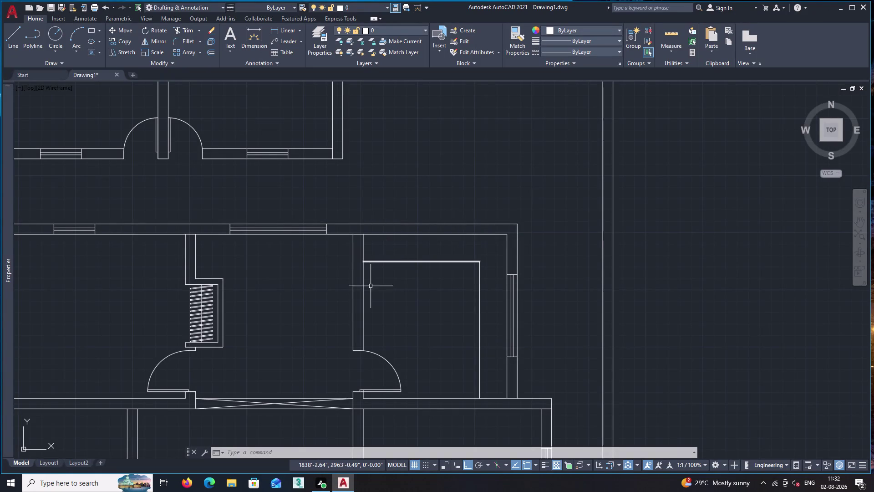
Pan and zoom around the house floor plan to survey its rooms.
scroll(down, 3)
middle_drag(427, 307, 477, 272)
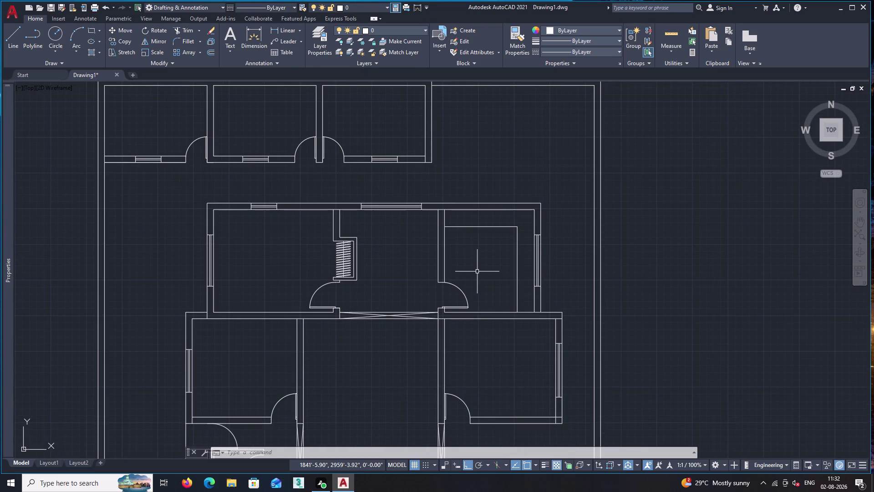
scroll(down, 3)
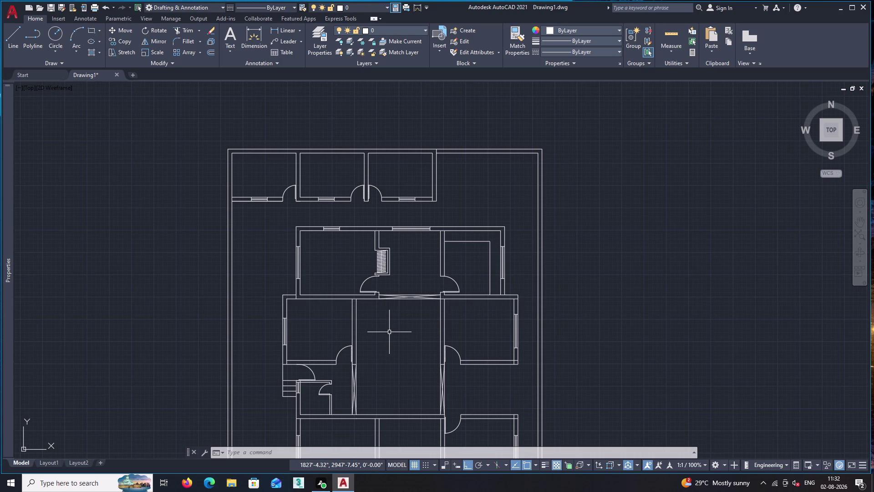
scroll(down, 3)
middle_drag(411, 383, 409, 264)
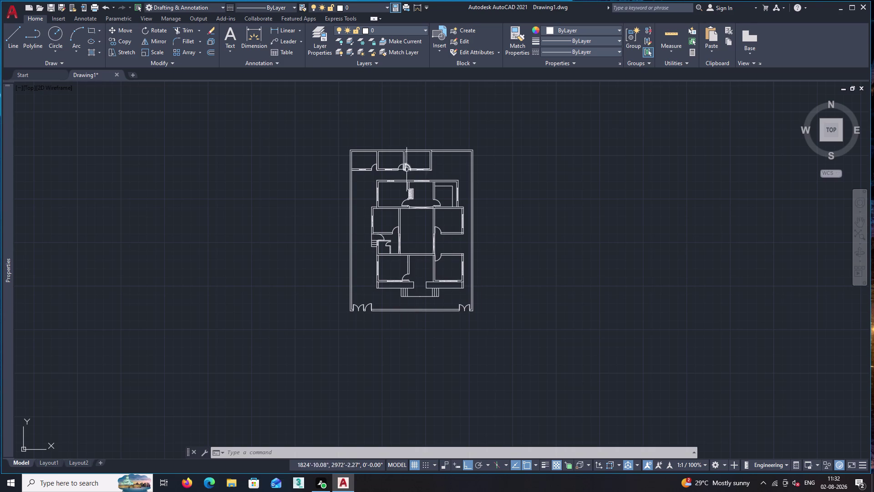
scroll(up, 3)
scroll(up, 3)
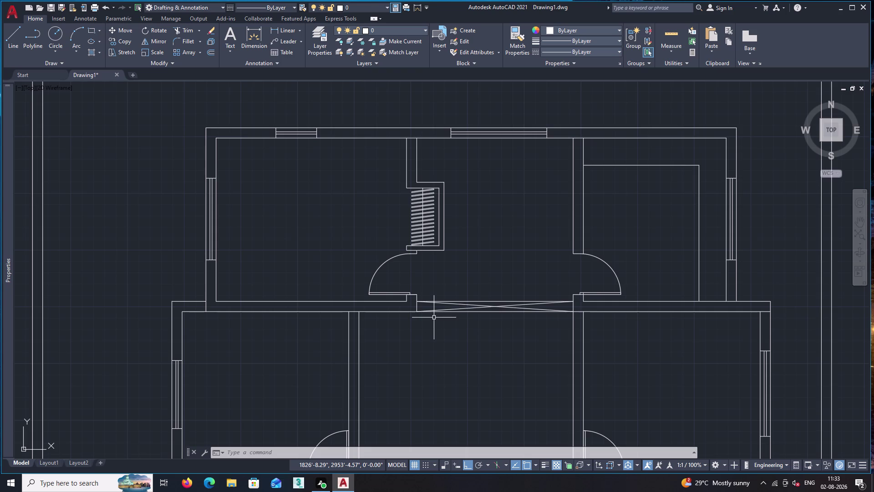
scroll(up, 3)
middle_drag(390, 338, 630, 205)
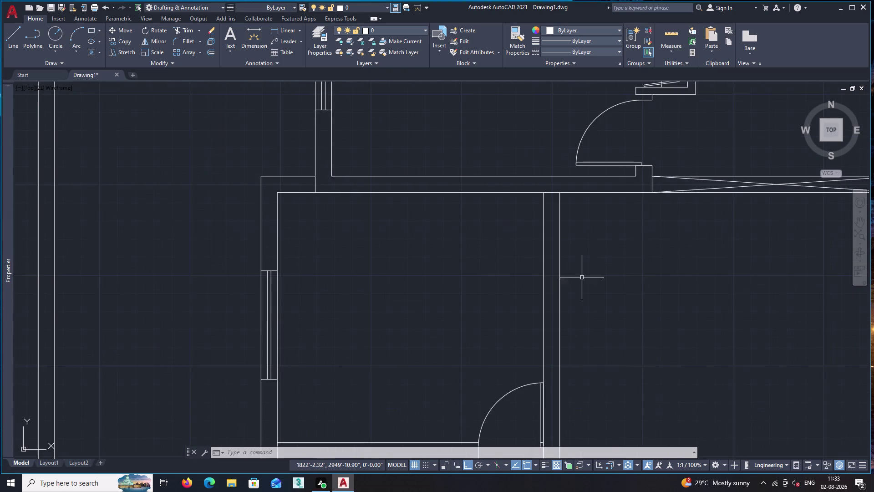
middle_drag(560, 306, 592, 258)
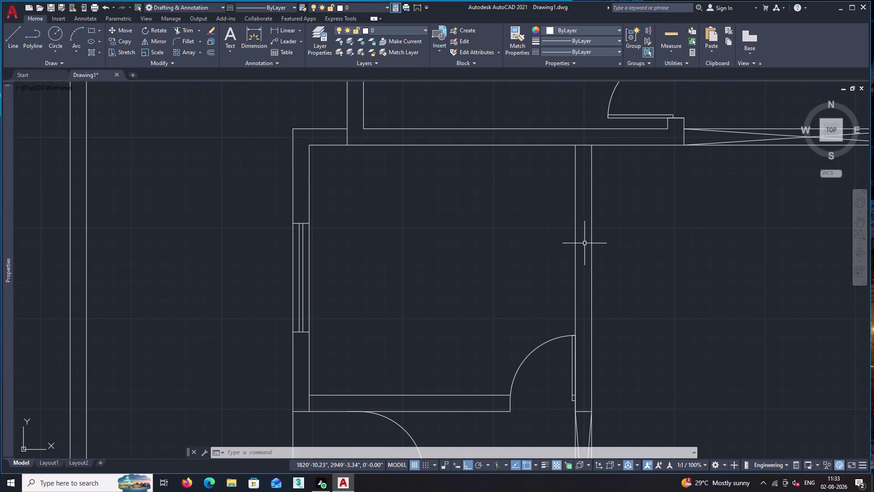
scroll(down, 3)
scroll(down, 3)
middle_drag(642, 234, 510, 327)
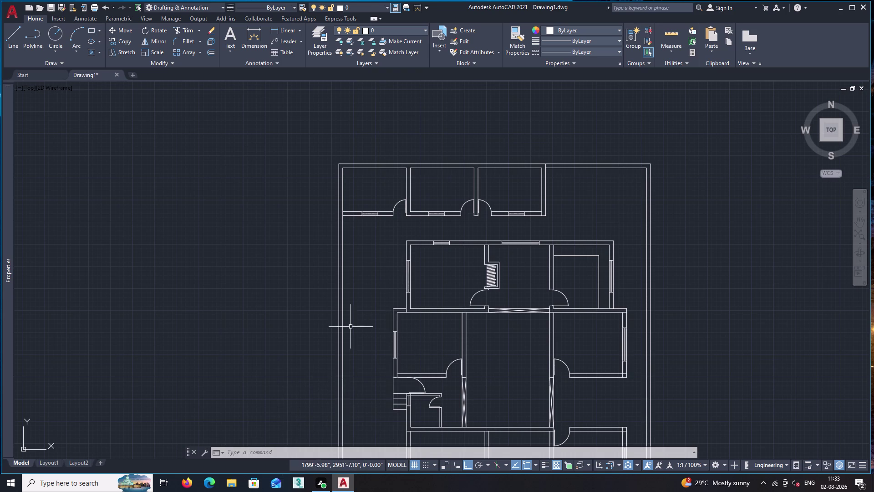
scroll(down, 3)
middle_drag(492, 328, 468, 306)
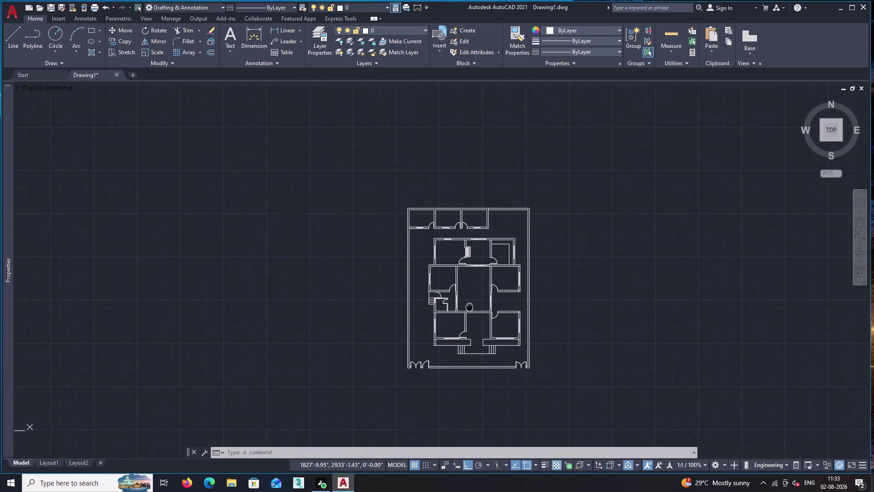
middle_drag(468, 305, 465, 303)
scroll(up, 3)
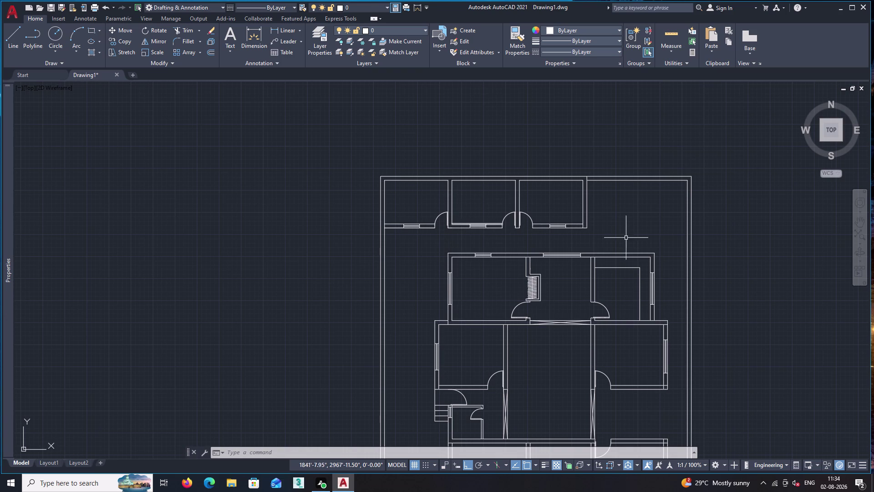
scroll(up, 3)
middle_drag(507, 286, 482, 194)
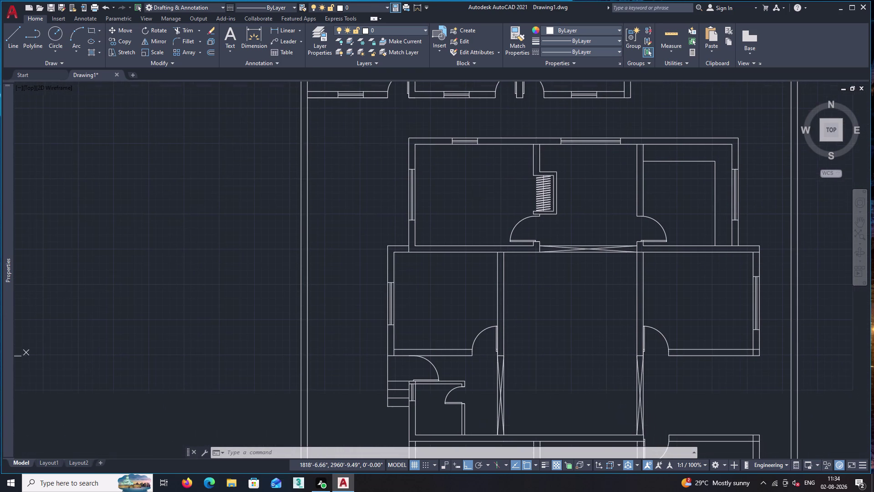
Open DesignCenter with the DC alias and list the Home - Space Planner.dwg Blocks.
key(d)
key(space)
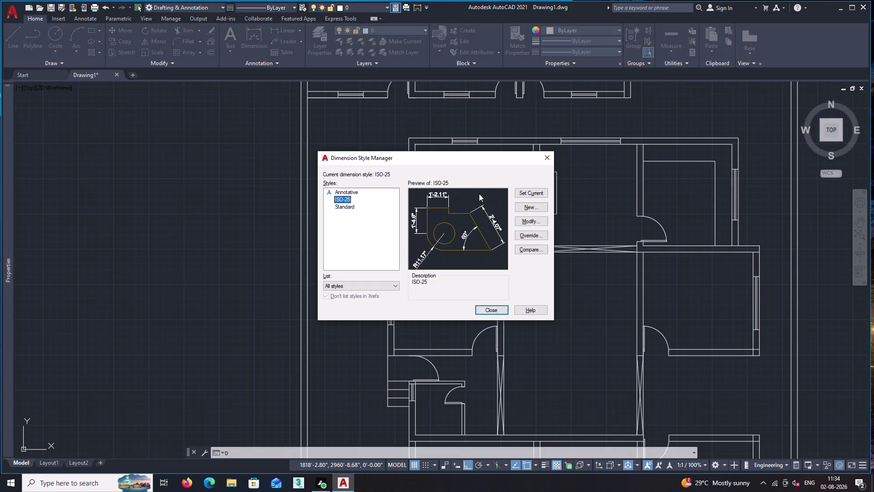
key(Escape)
text(dc)
key(space)
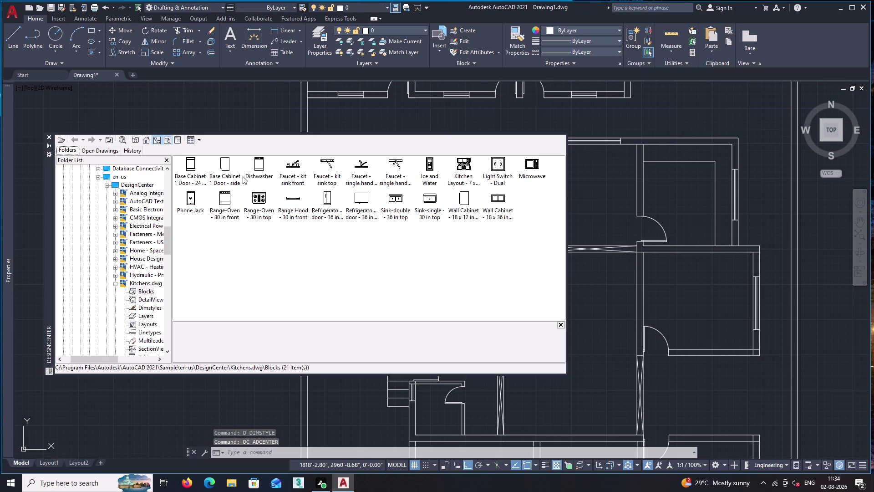
click(146, 138)
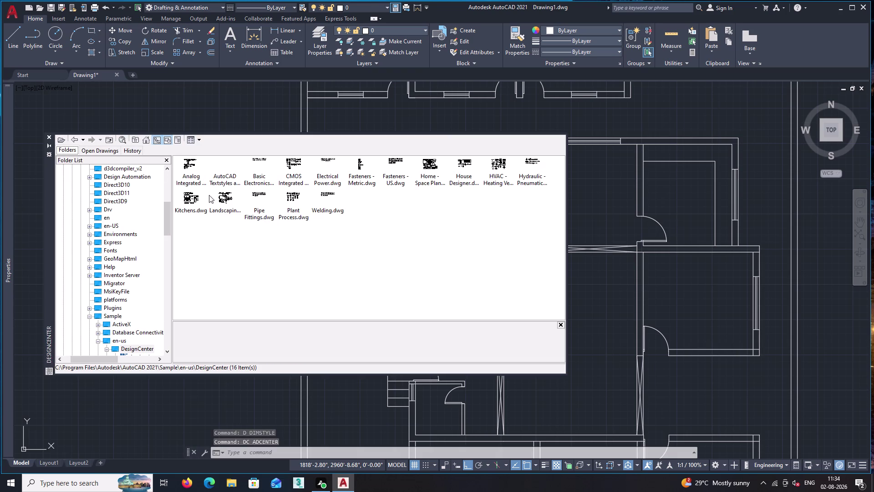
double_click(433, 170)
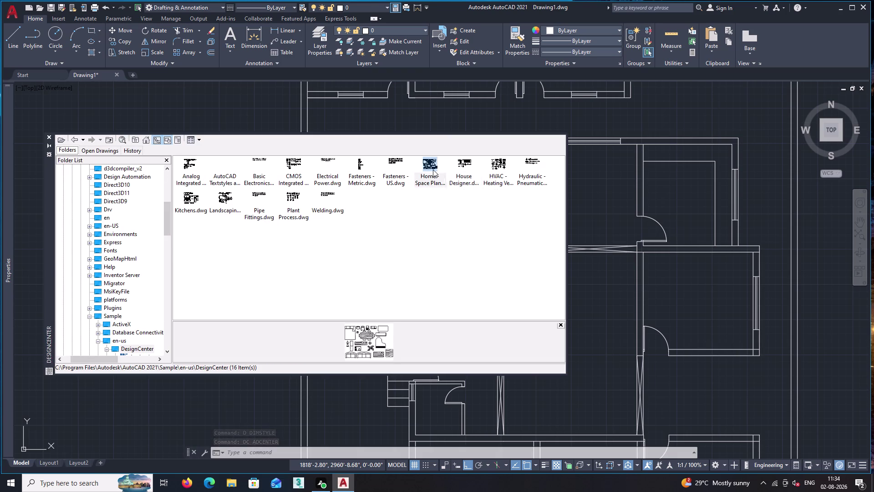
double_click(189, 165)
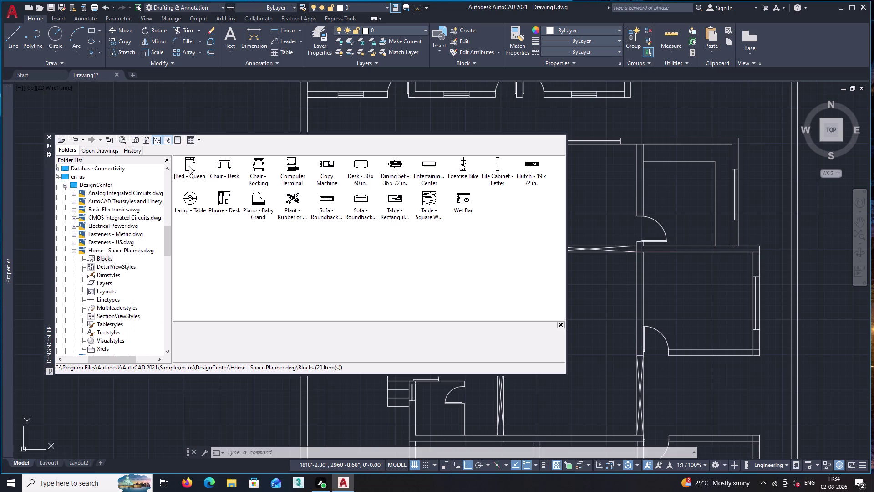
Place Bed - Queen centrally, Lamp - Table below it, and Dining Set in the right room.
drag(189, 166, 581, 245)
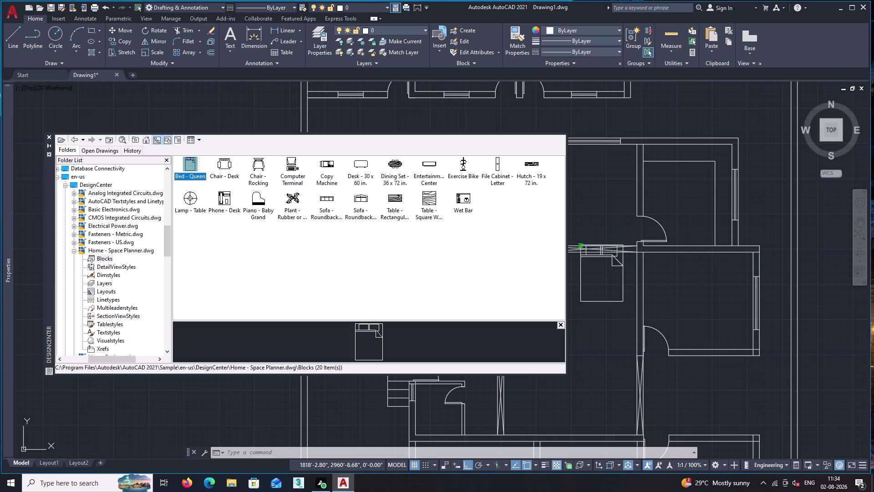
drag(580, 245, 584, 282)
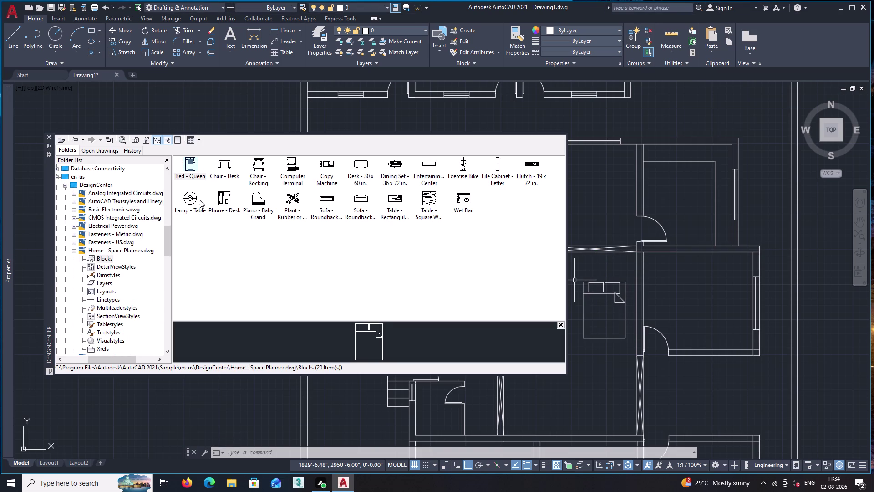
drag(190, 197, 597, 359)
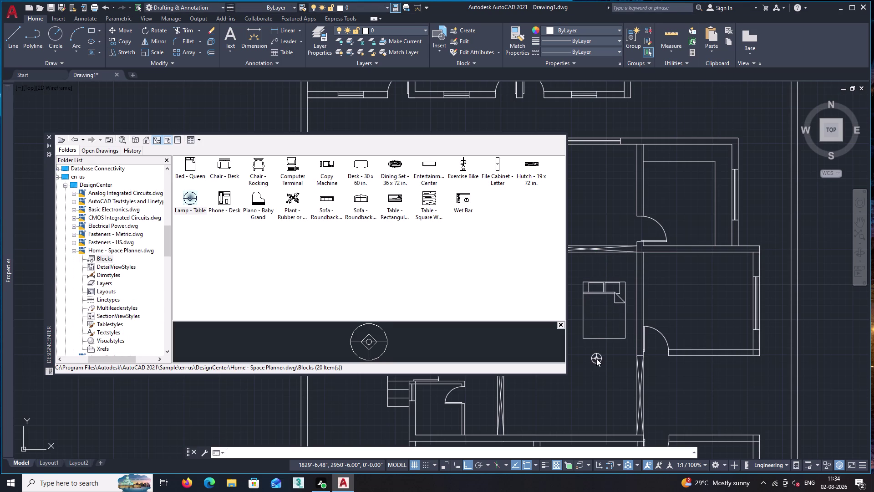
drag(397, 162, 649, 331)
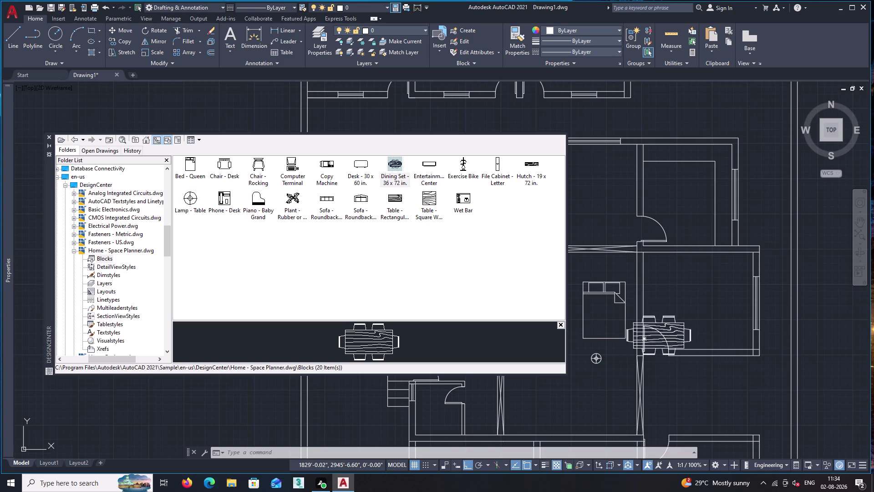
drag(648, 330, 725, 387)
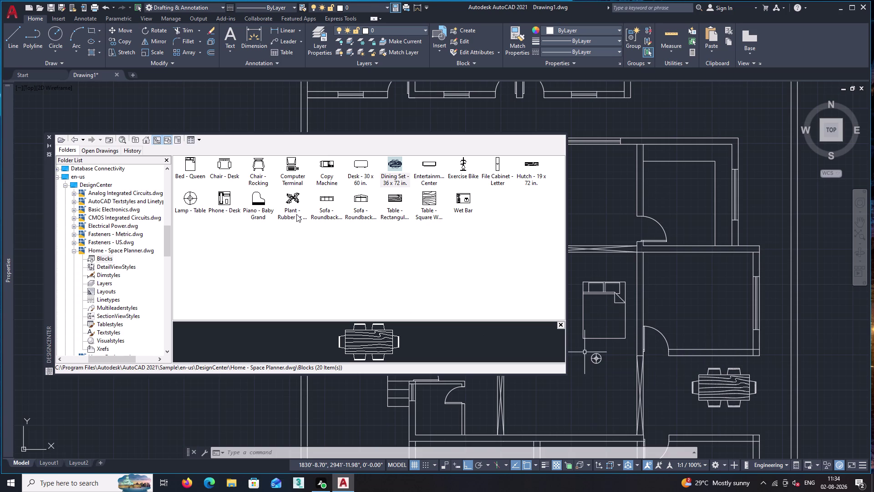
Add the Chair - Desk and Desk blocks below the lamp, then close DesignCenter.
drag(222, 163, 585, 385)
drag(355, 162, 545, 347)
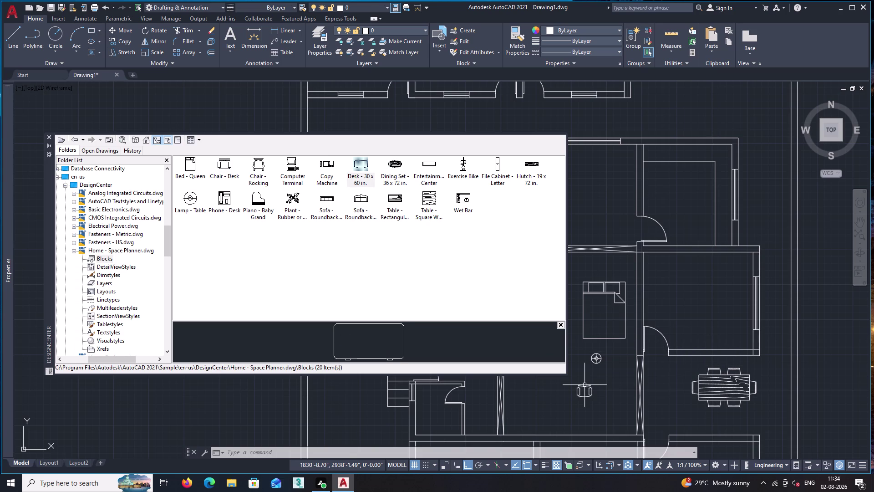
drag(545, 347, 553, 397)
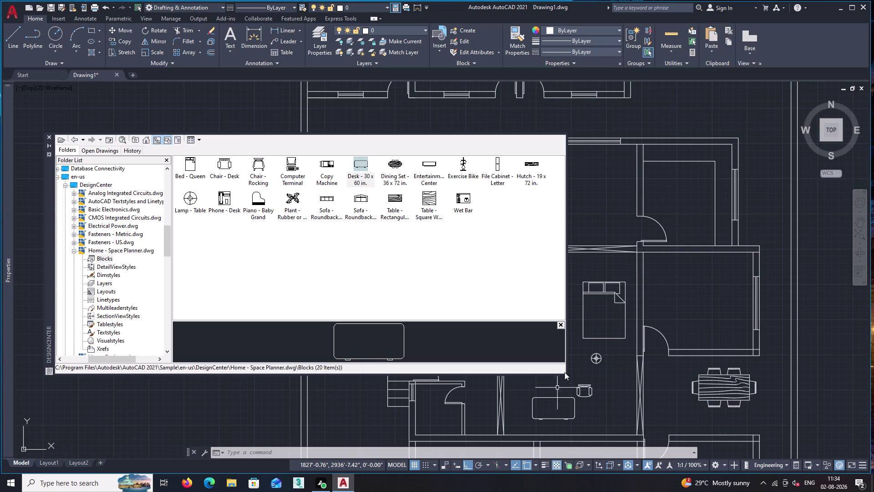
click(48, 137)
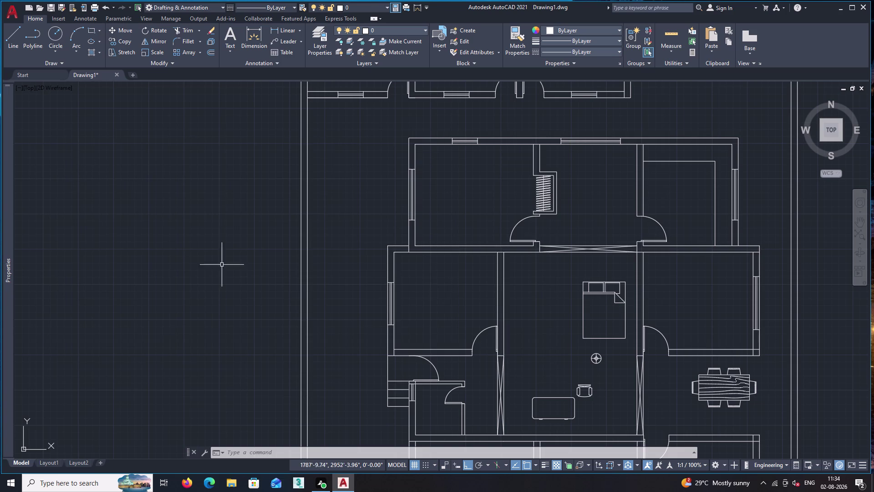
Move the queen bed from its top-left corner, with Ortho off, into the upper-left room.
middle_drag(554, 318, 457, 291)
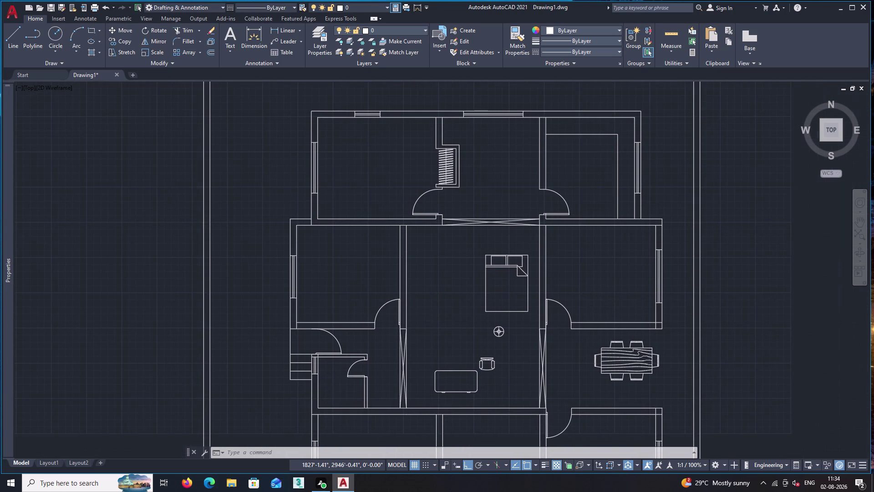
click(486, 269)
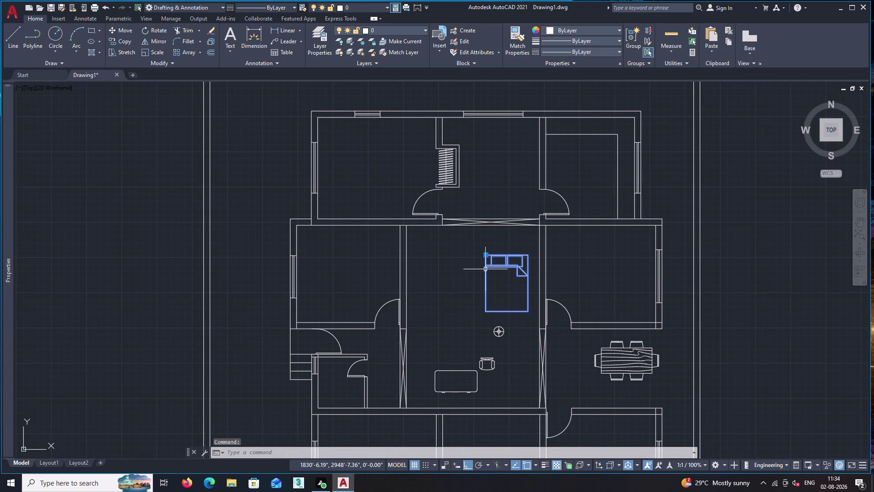
text(m)
key(space)
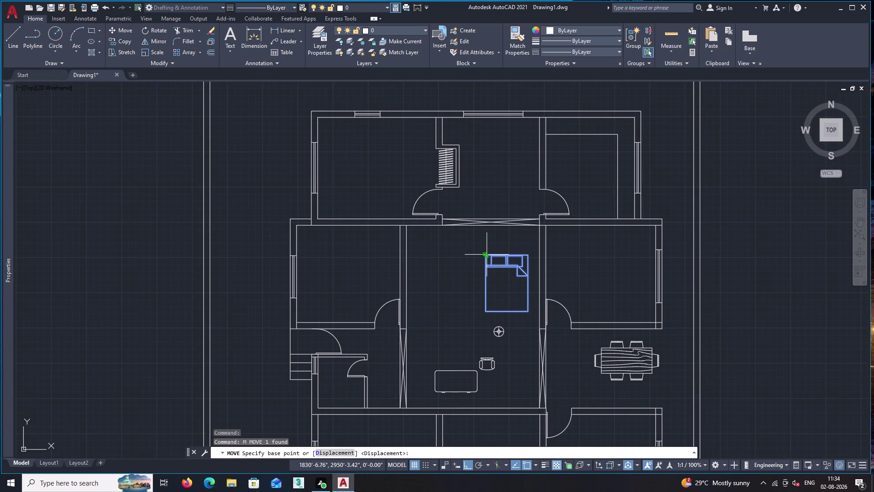
click(485, 255)
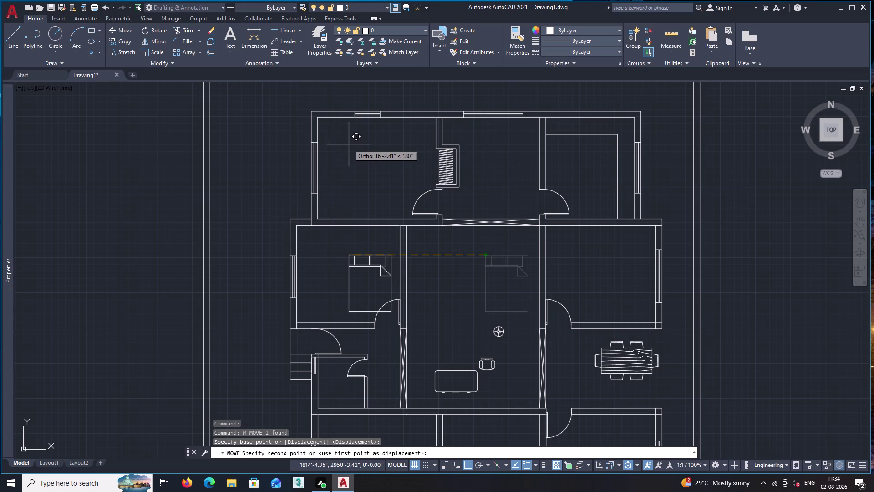
key(F8)
scroll(up, 3)
middle_drag(350, 143, 388, 194)
scroll(down, 3)
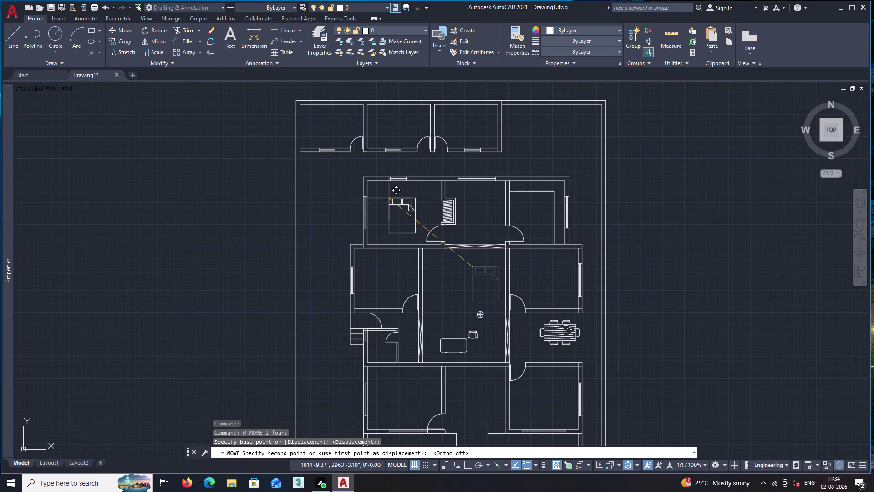
scroll(up, 3)
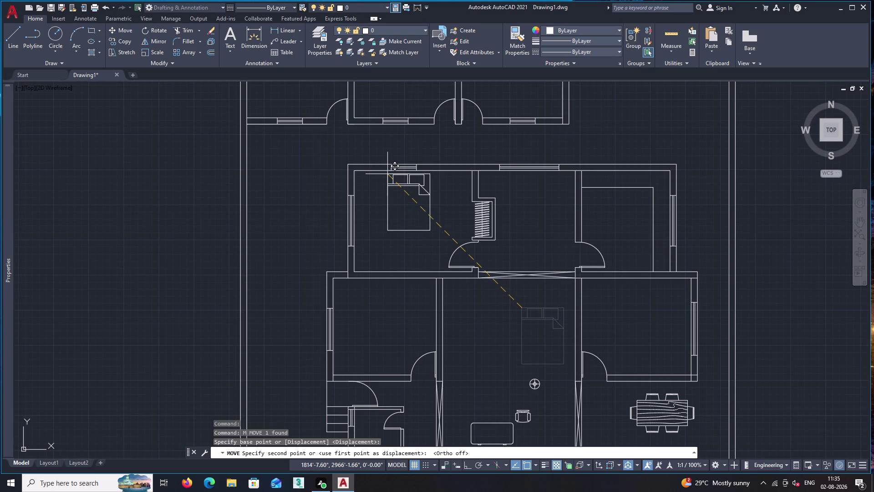
click(388, 174)
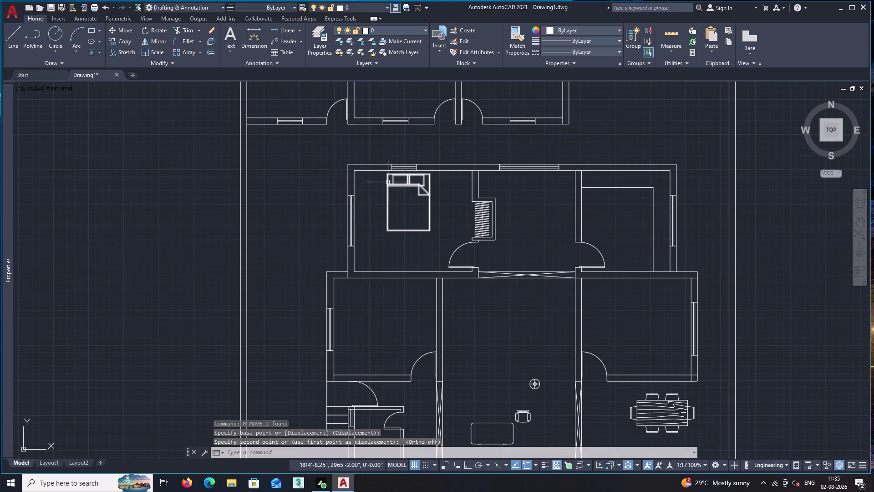